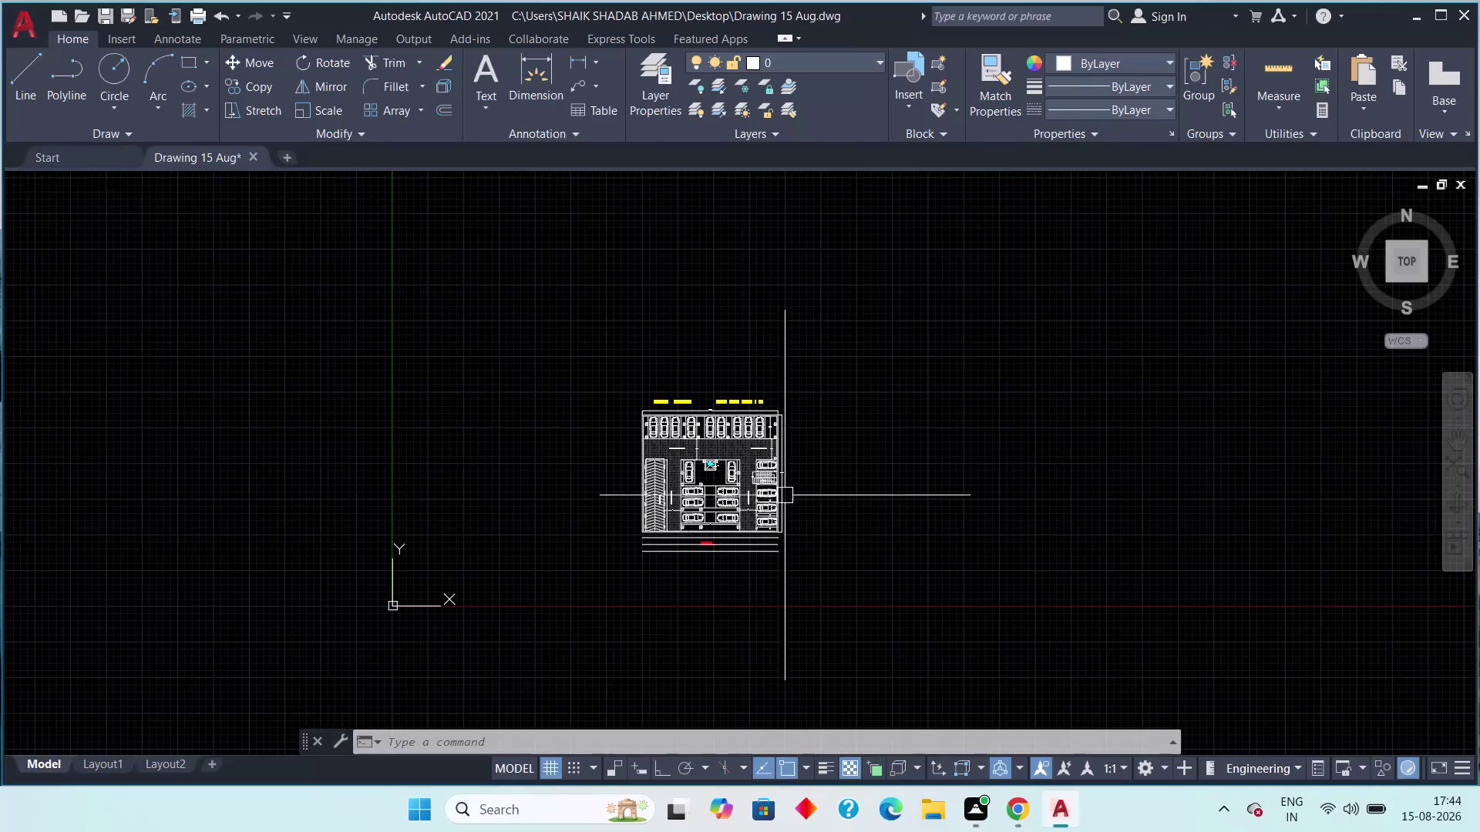
middle_drag(737, 493, 703, 499)
scroll(up, 3)
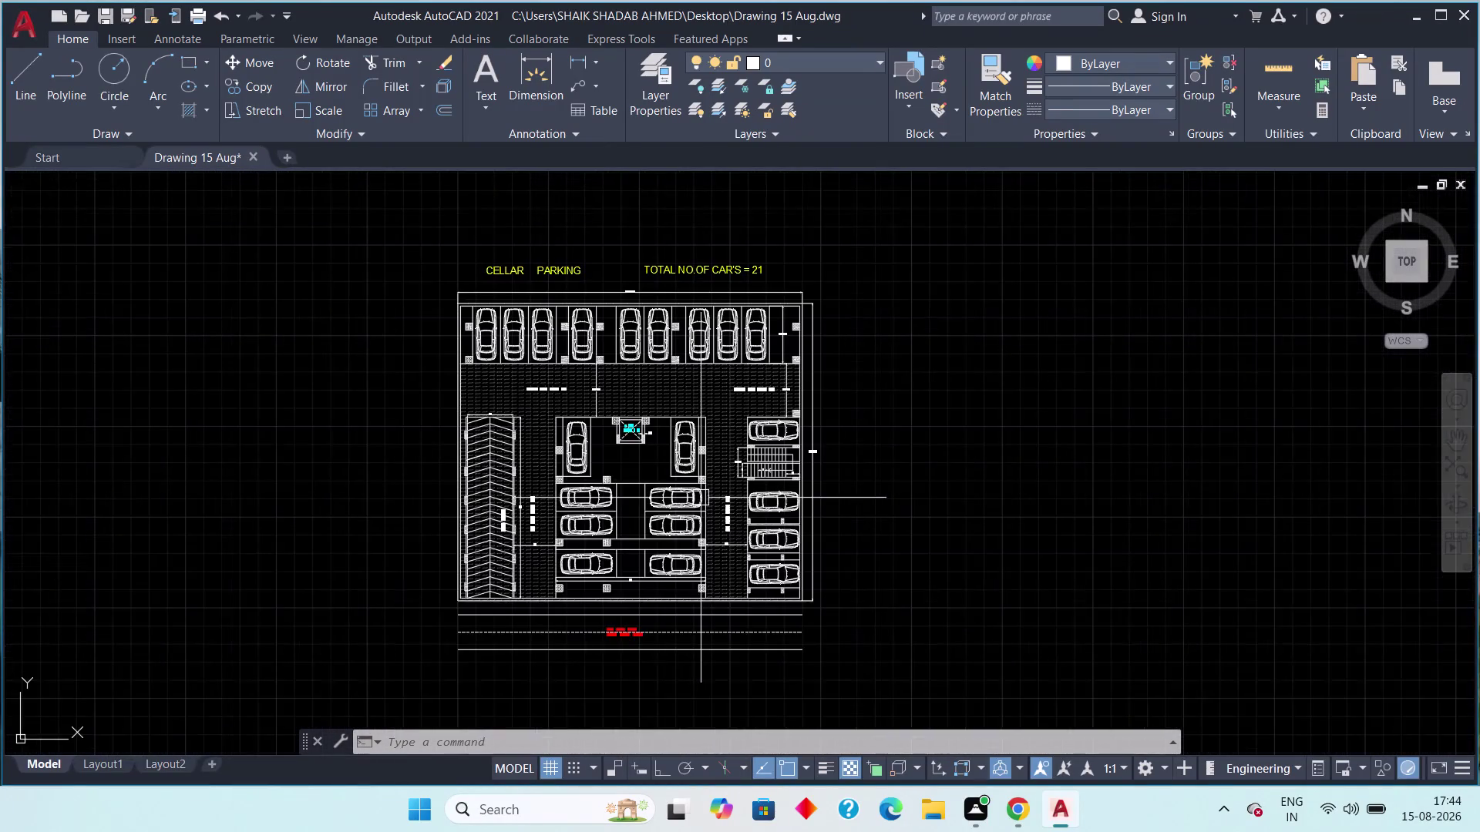
middle_drag(701, 498, 654, 507)
middle_drag(489, 366, 380, 413)
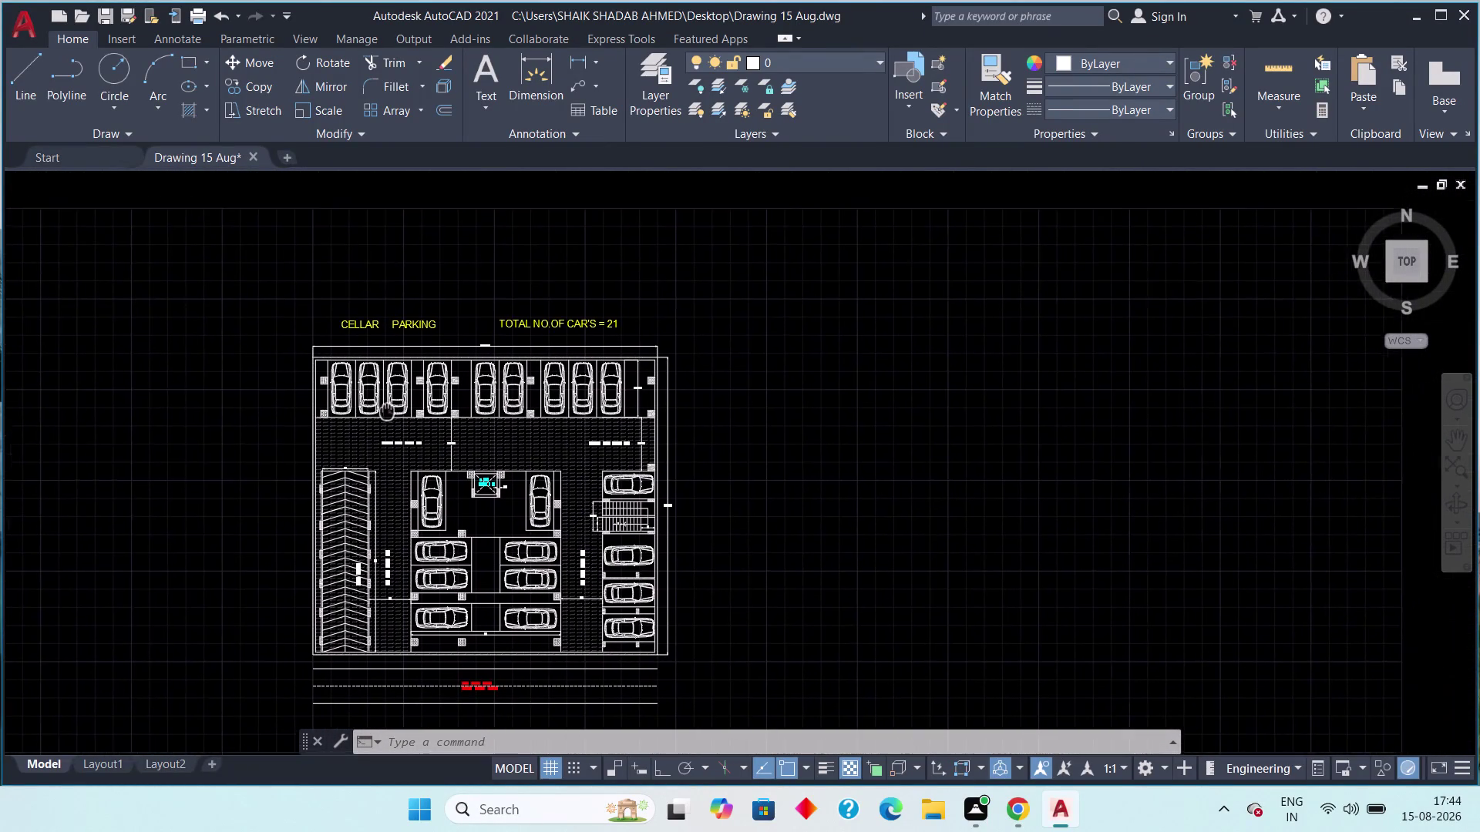
middle_drag(380, 413, 301, 389)
scroll(up, 3)
middle_drag(425, 393, 445, 377)
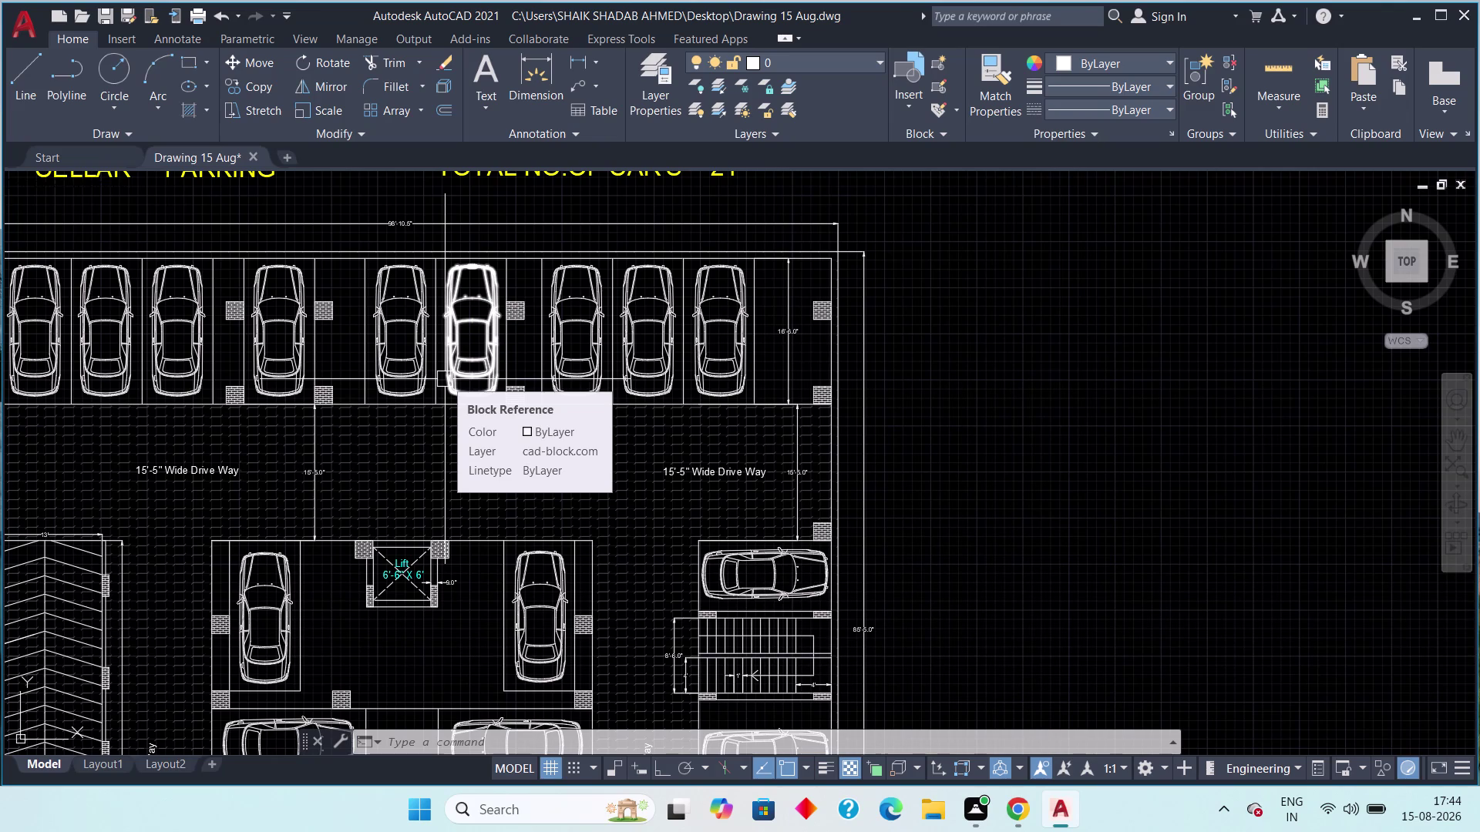
scroll(down, 3)
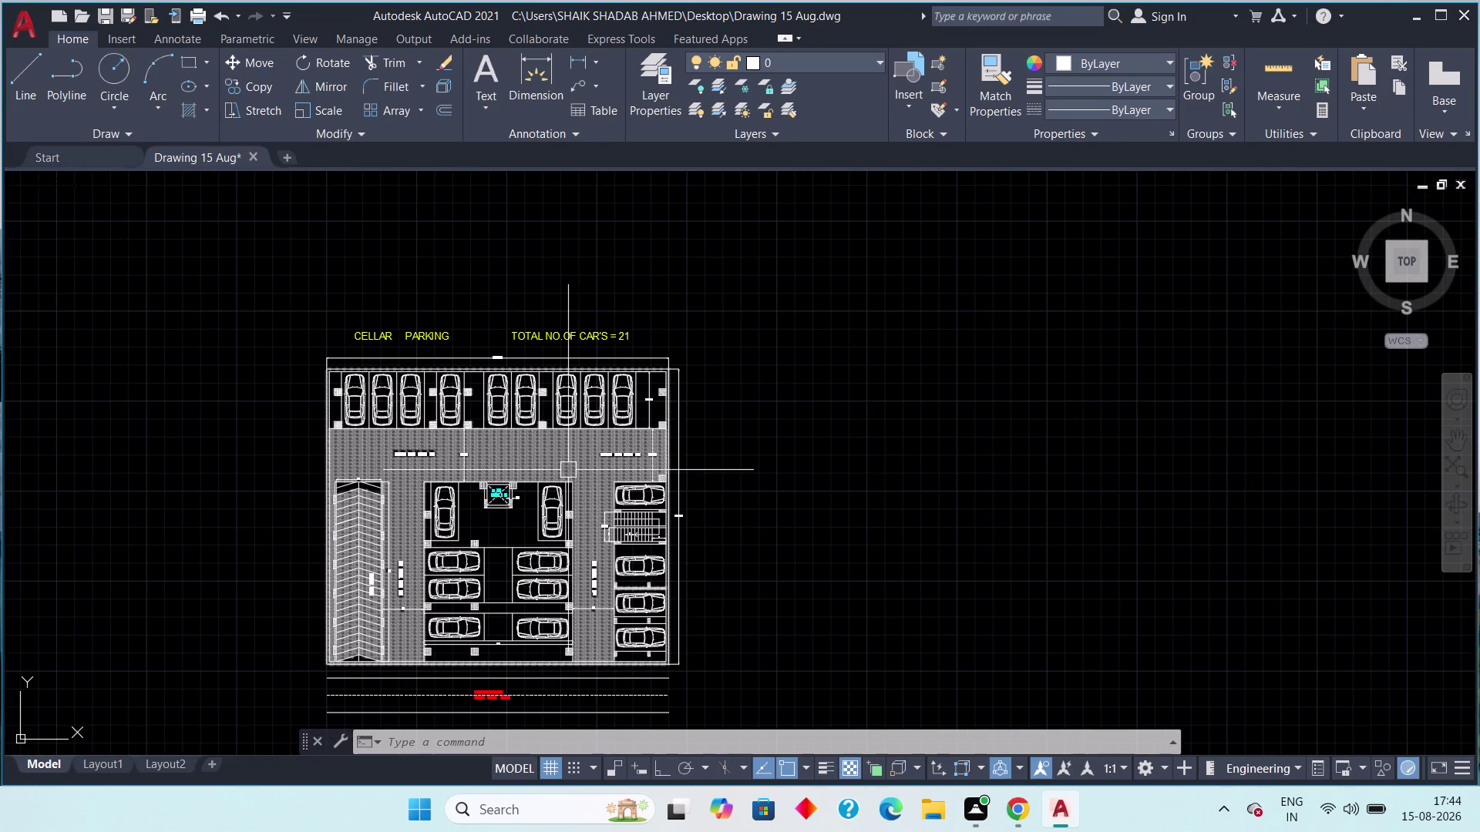
middle_drag(607, 469, 538, 495)
scroll(up, 3)
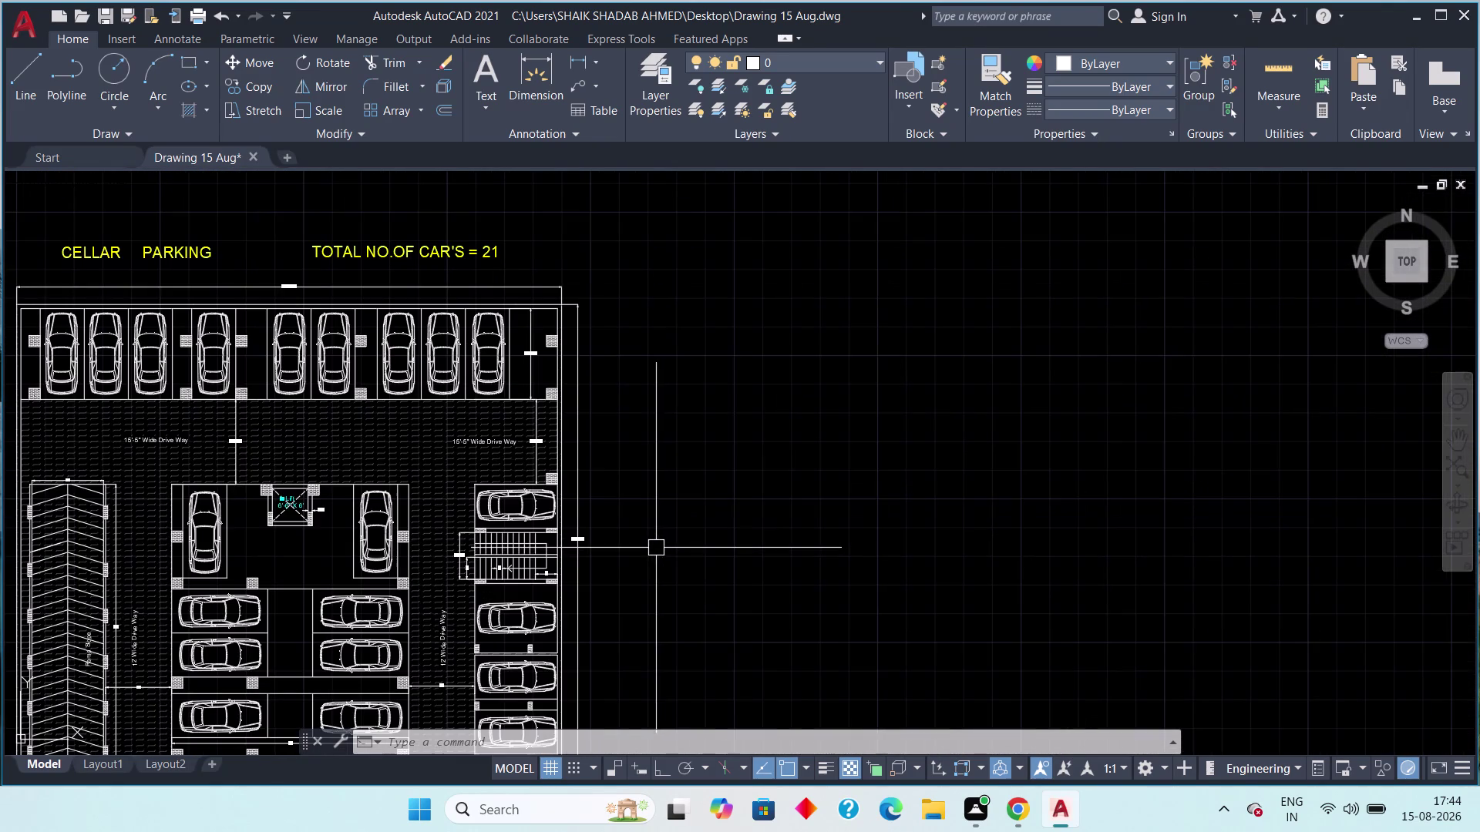
middle_drag(654, 547, 715, 525)
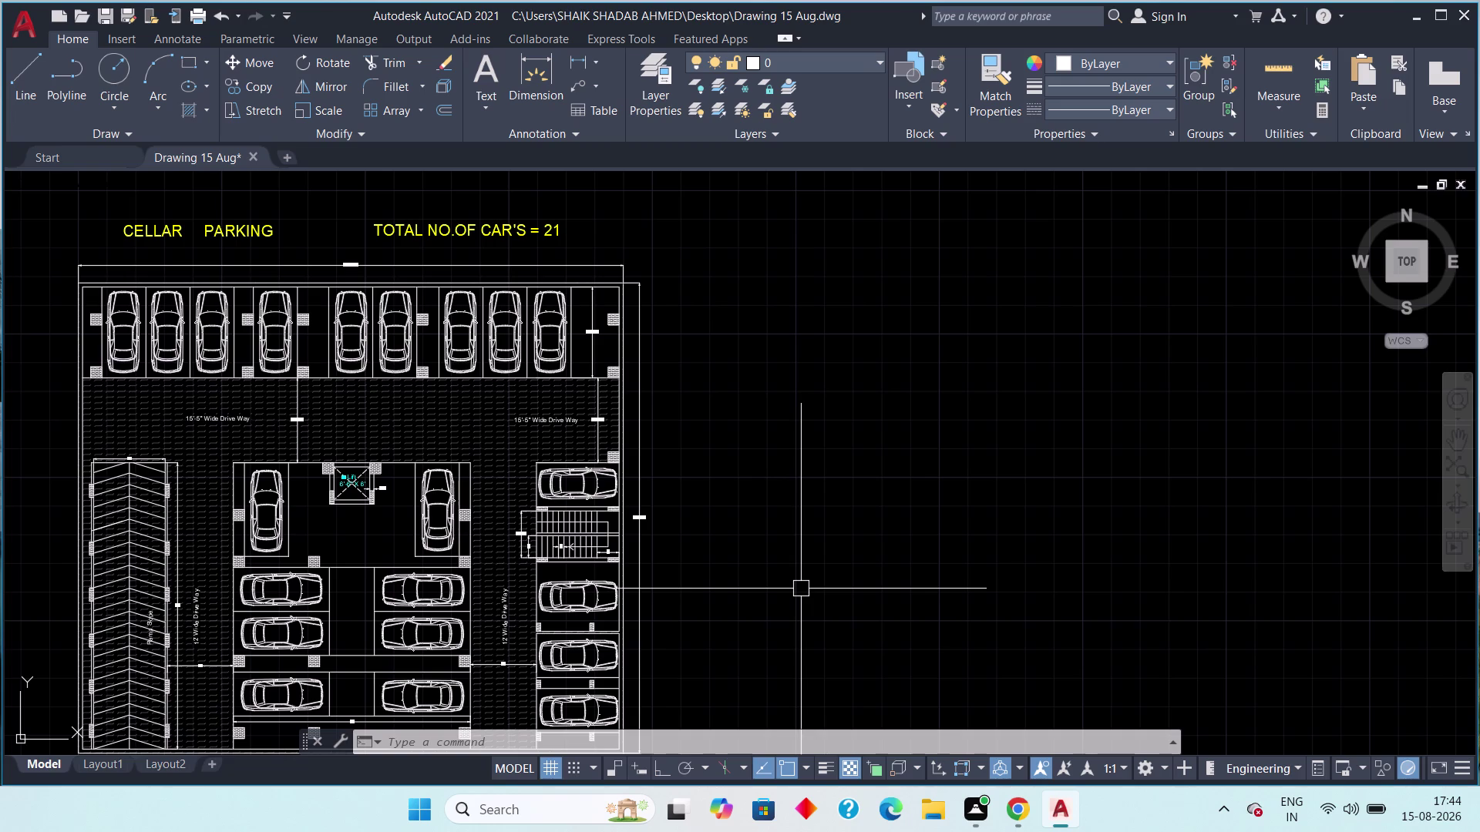
scroll(down, 3)
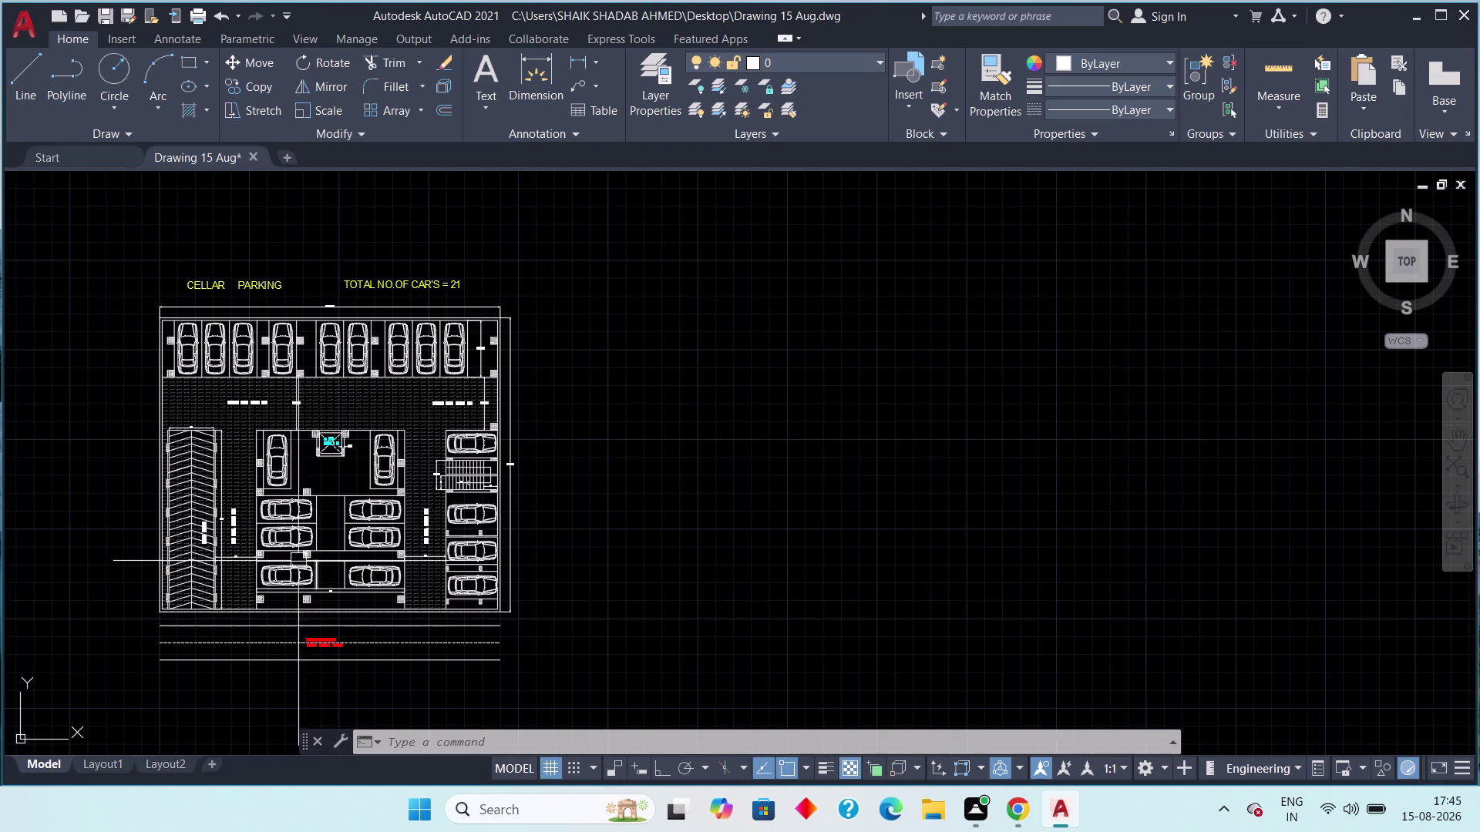
scroll(up, 3)
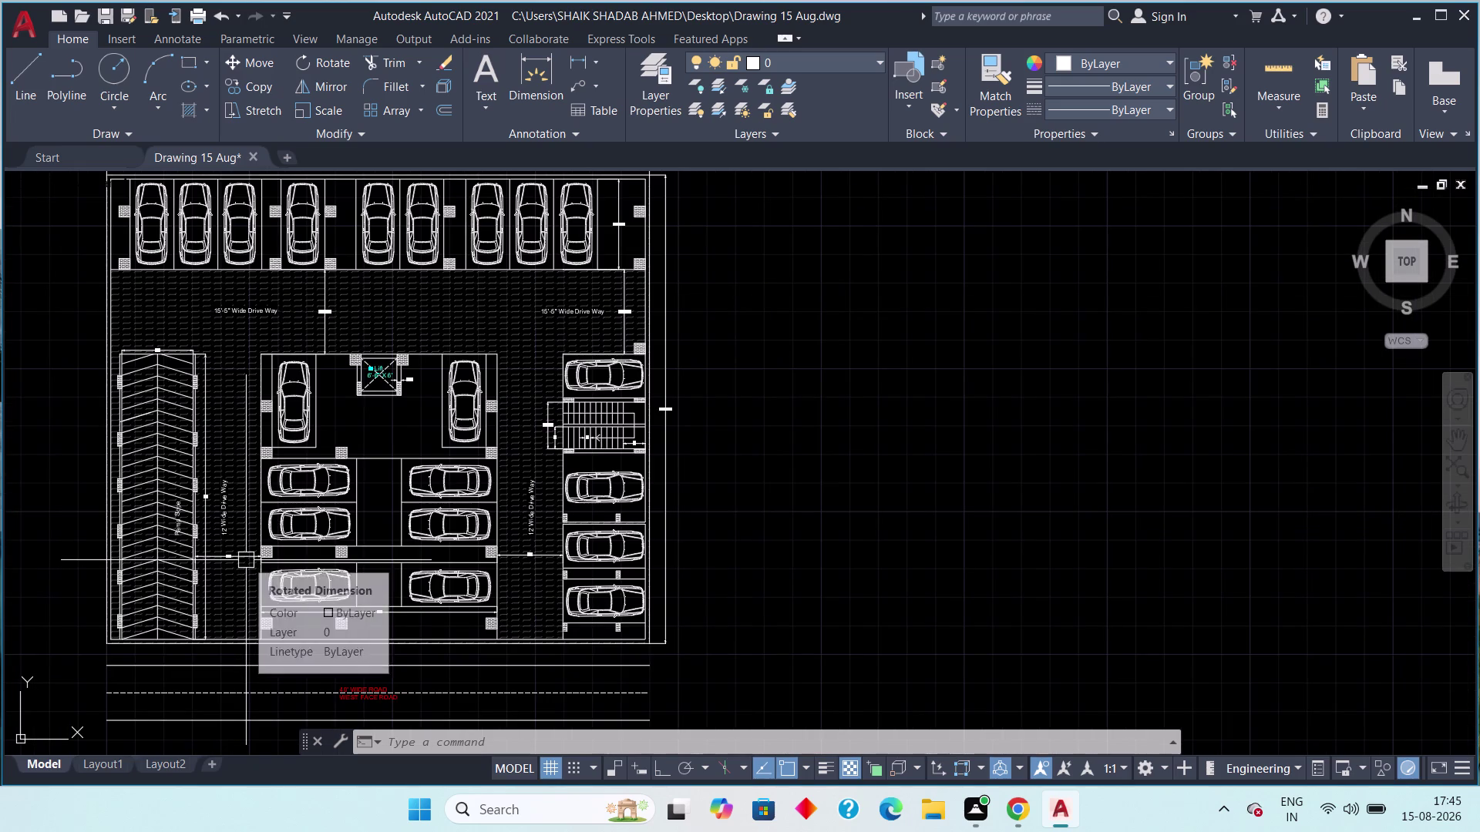
middle_drag(299, 605, 233, 586)
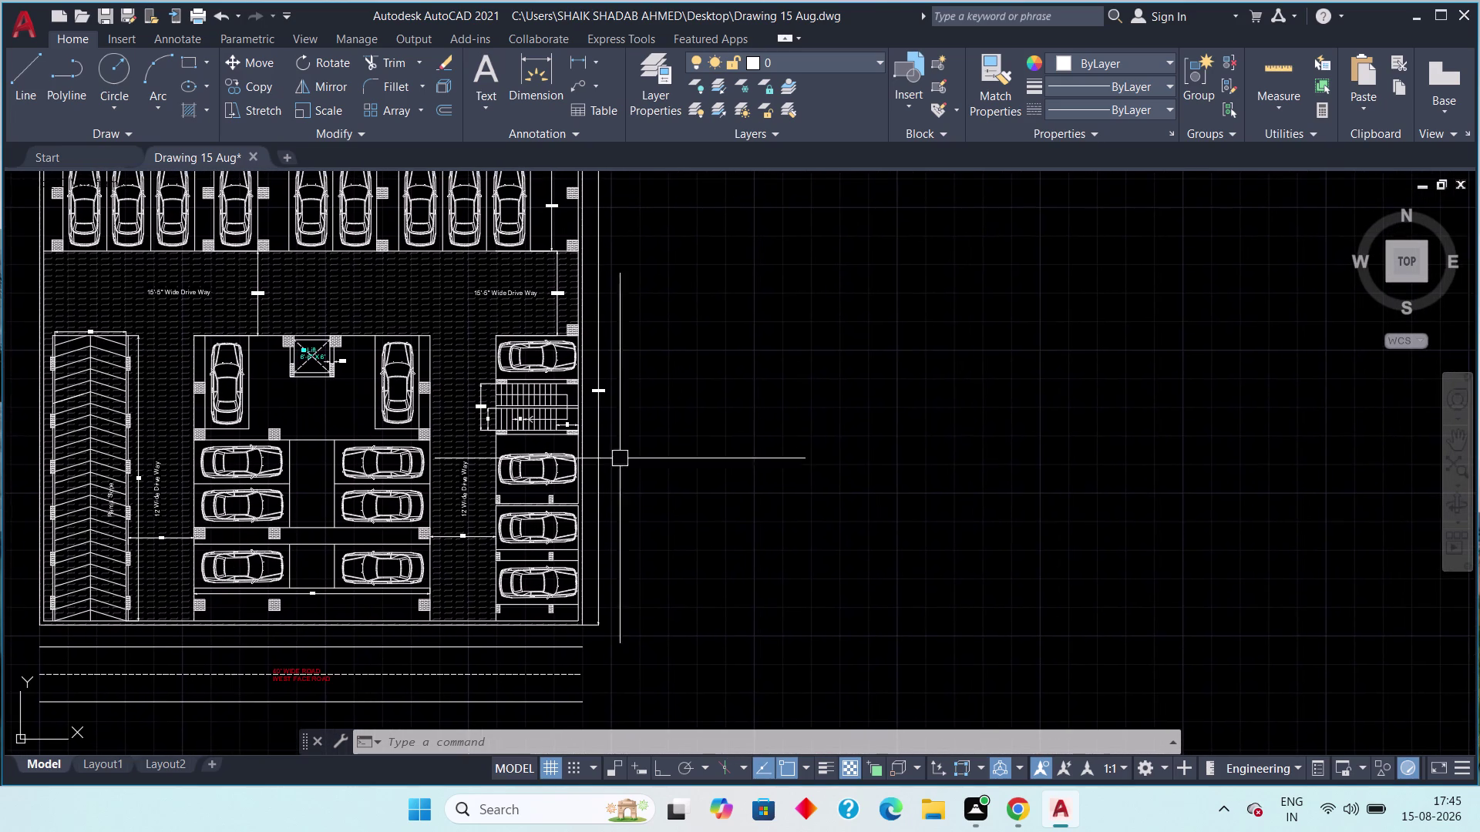
middle_drag(830, 437, 769, 494)
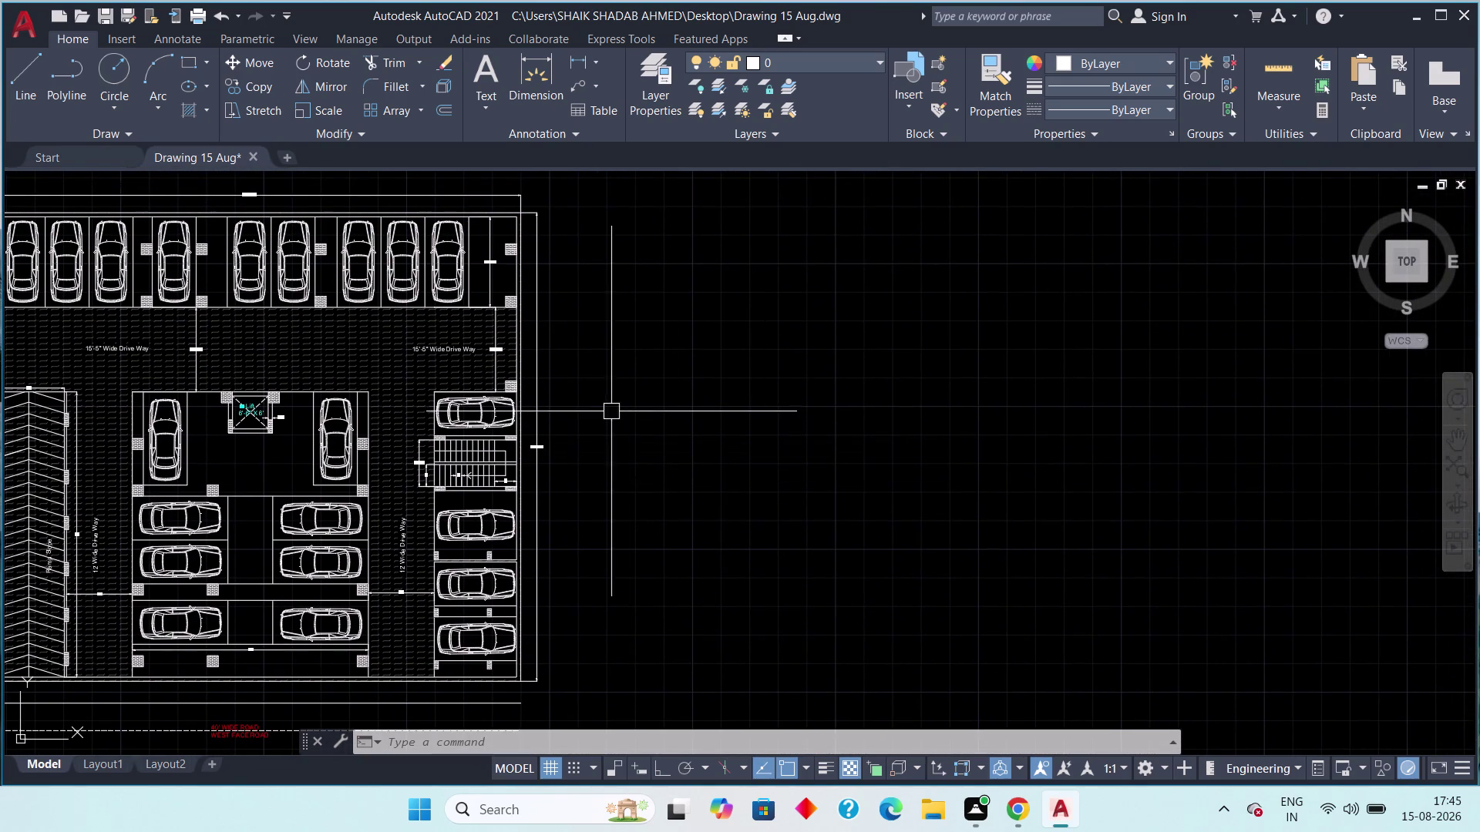
middle_drag(612, 412, 654, 462)
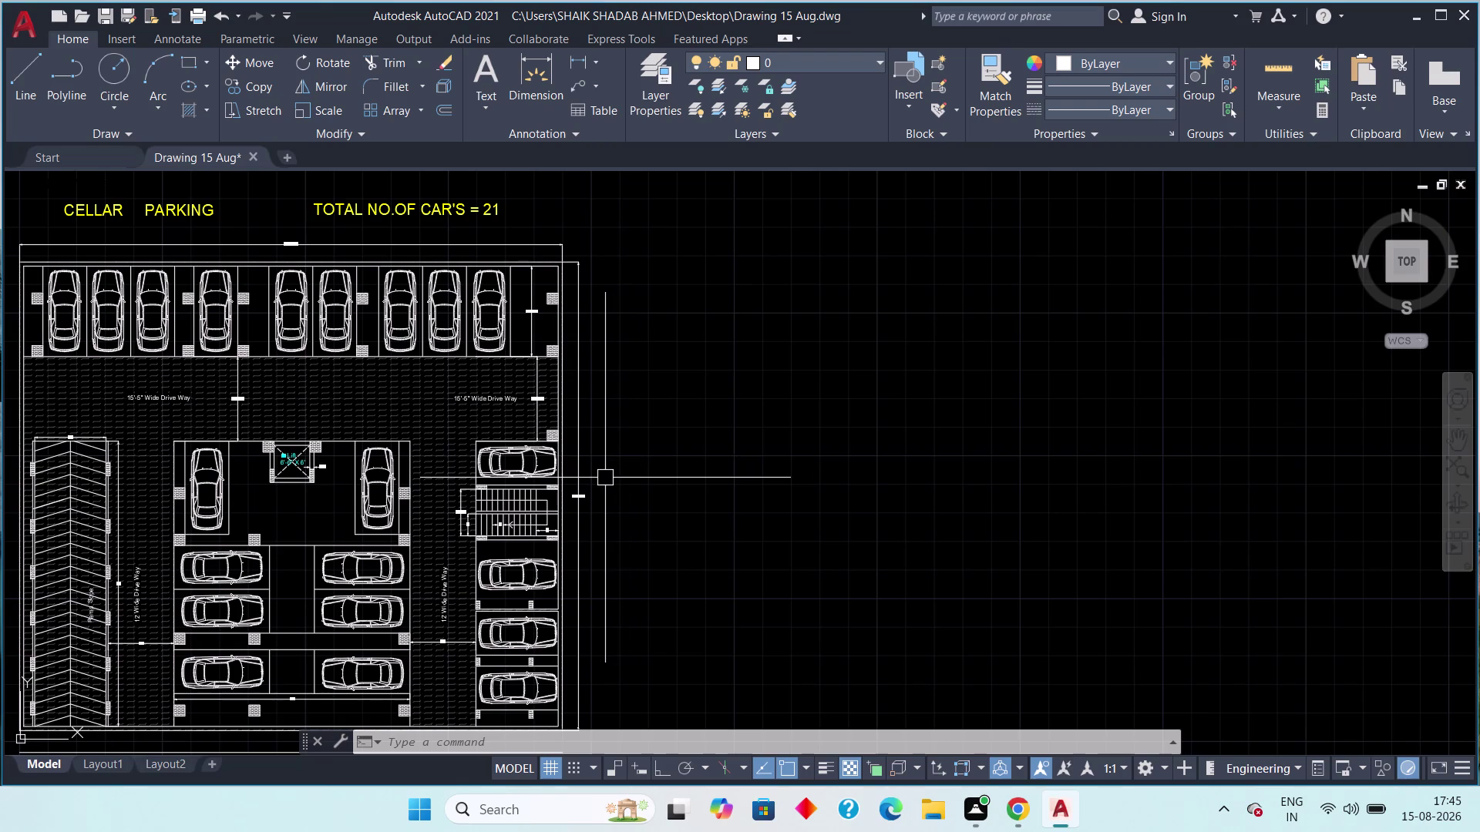
middle_drag(659, 469, 679, 463)
scroll(down, 3)
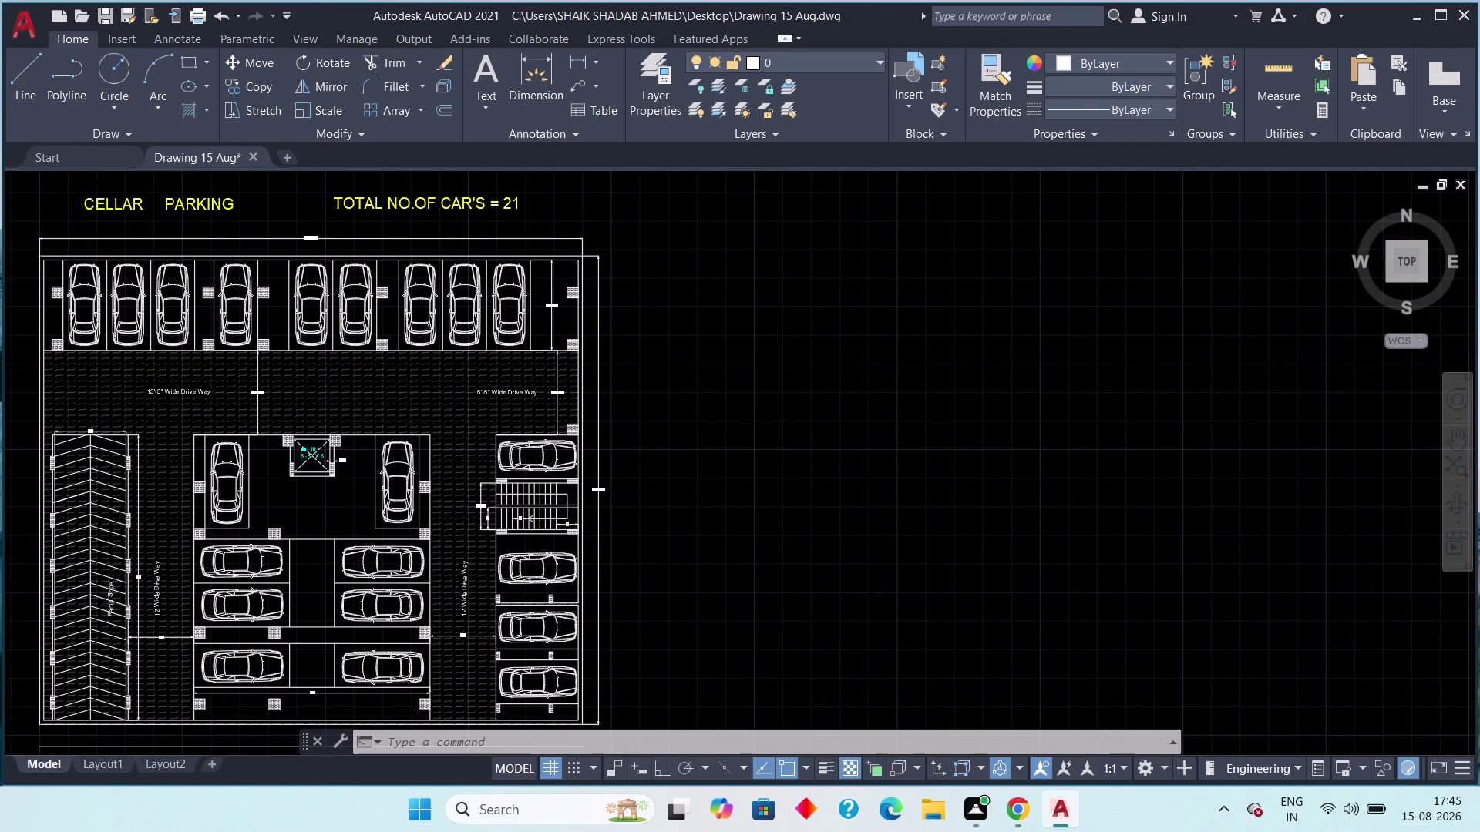